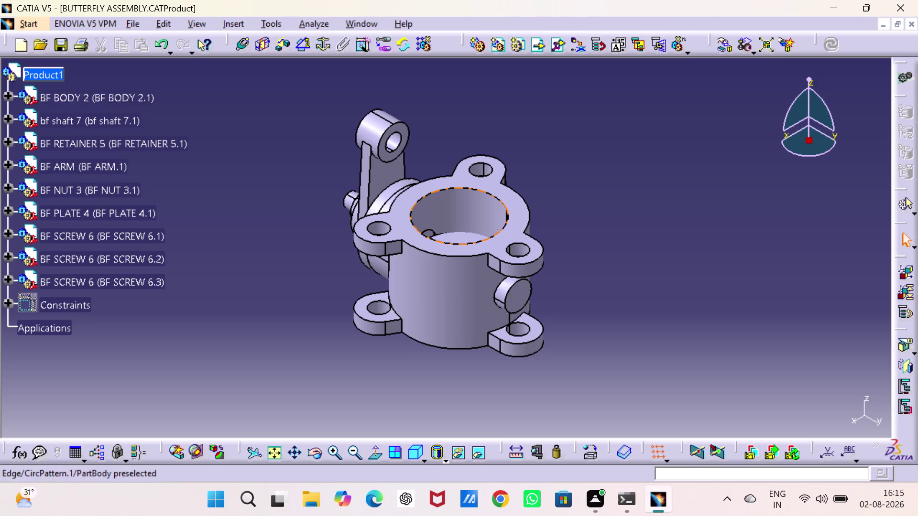
key(space)
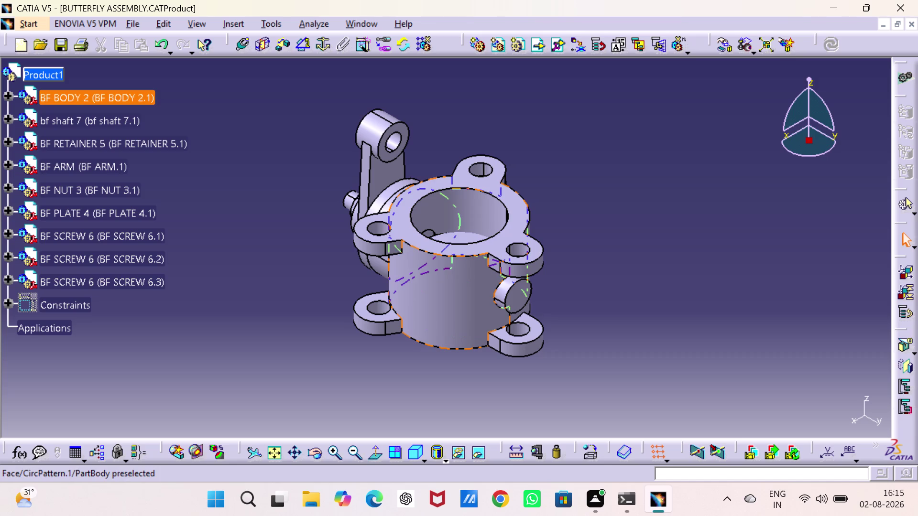
click(518, 305)
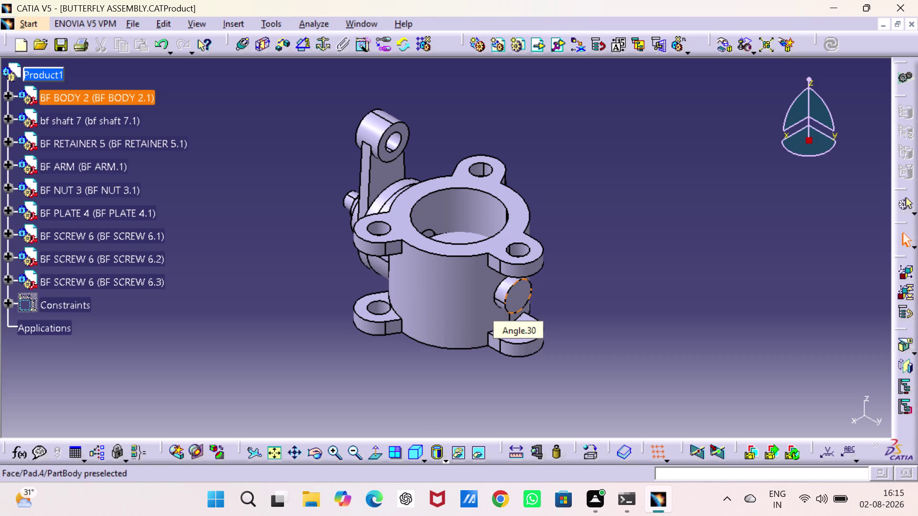
click(473, 268)
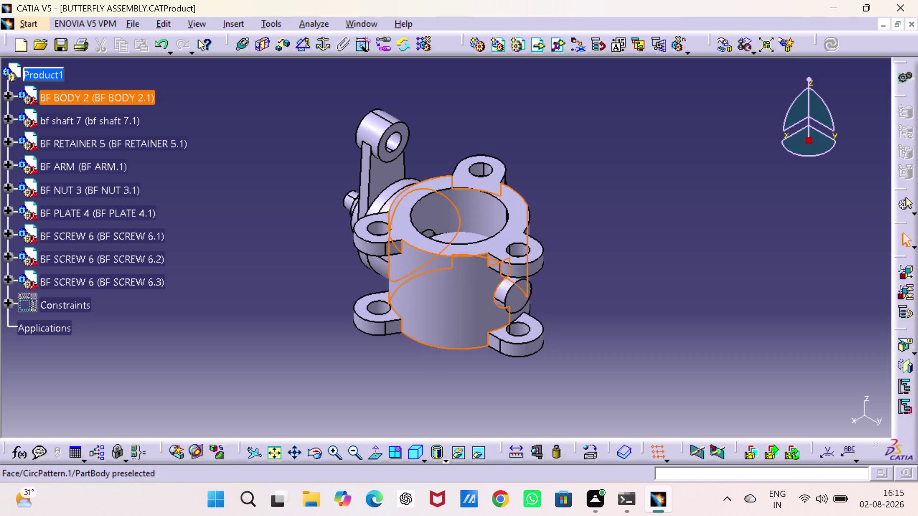
click(516, 230)
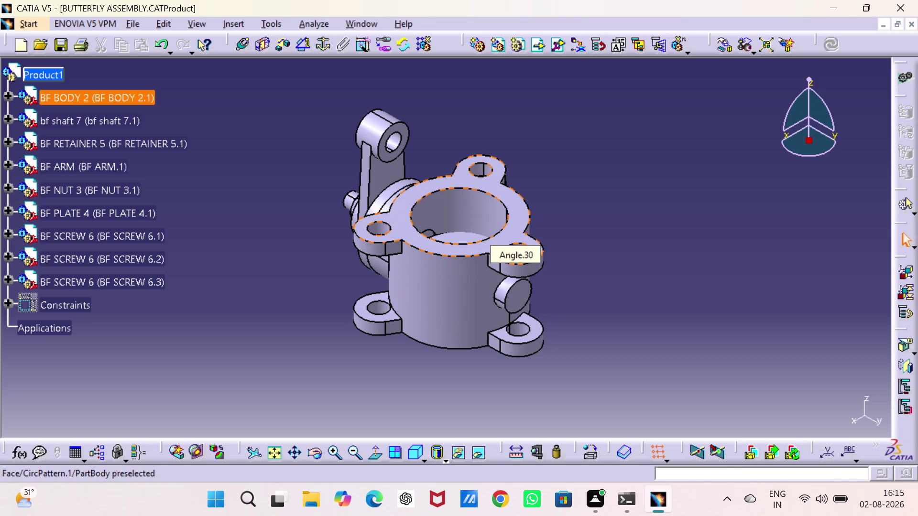